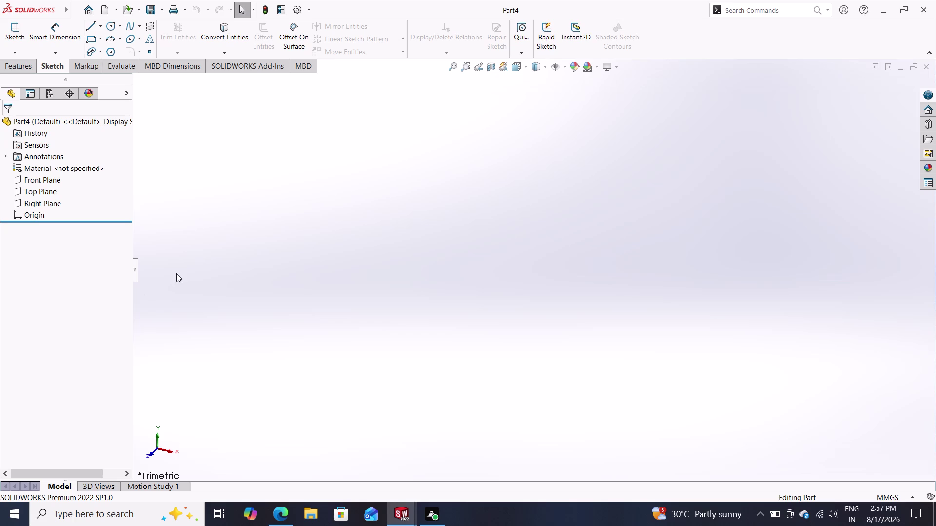
Select the Front Plane in the FeatureManager tree and start Sketch1 on it.
click(60, 183)
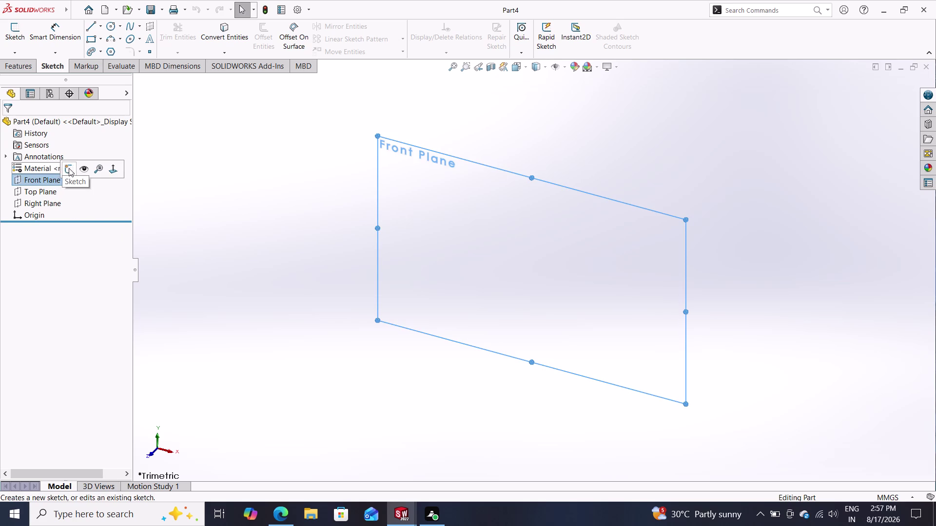
click(69, 168)
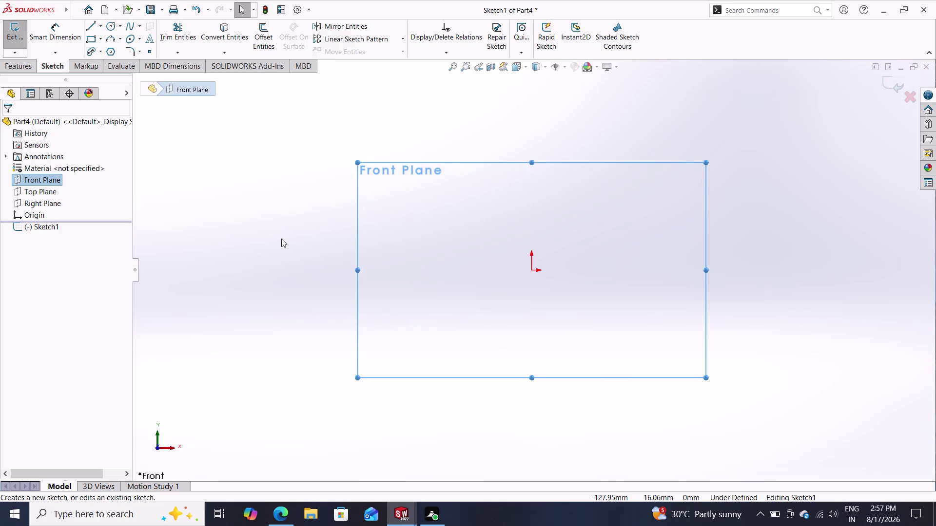